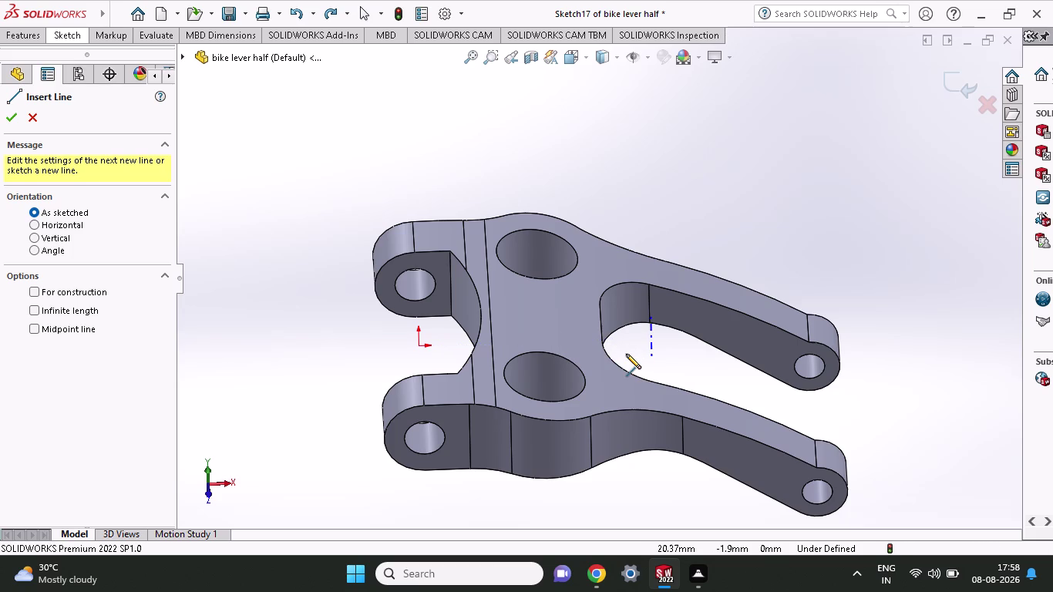
Orbit the bike lever through several angles, ending on an edge-on view.
middle_drag(626, 353, 573, 321)
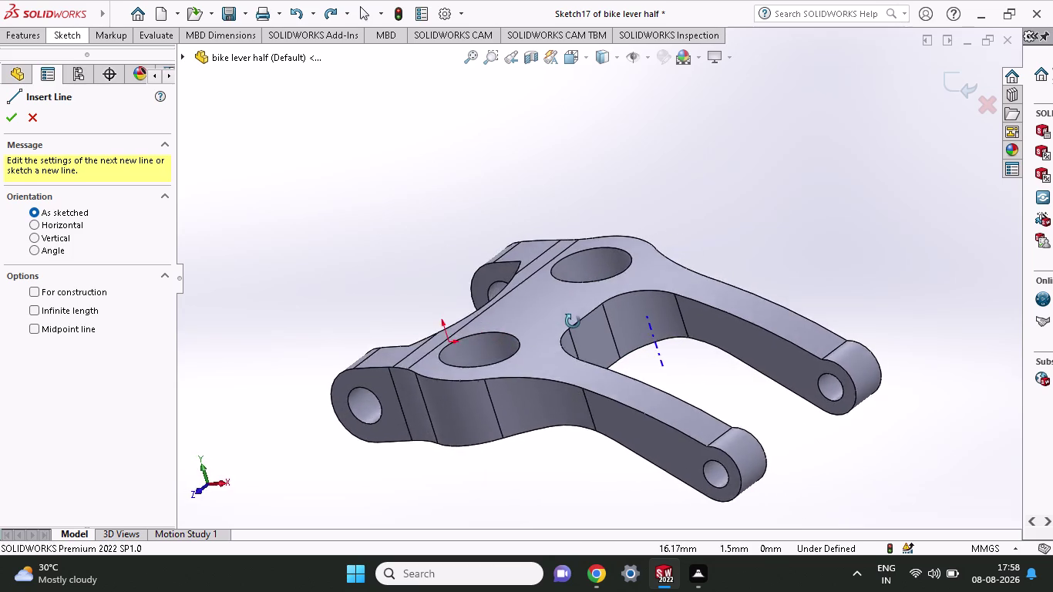
middle_drag(573, 322, 620, 250)
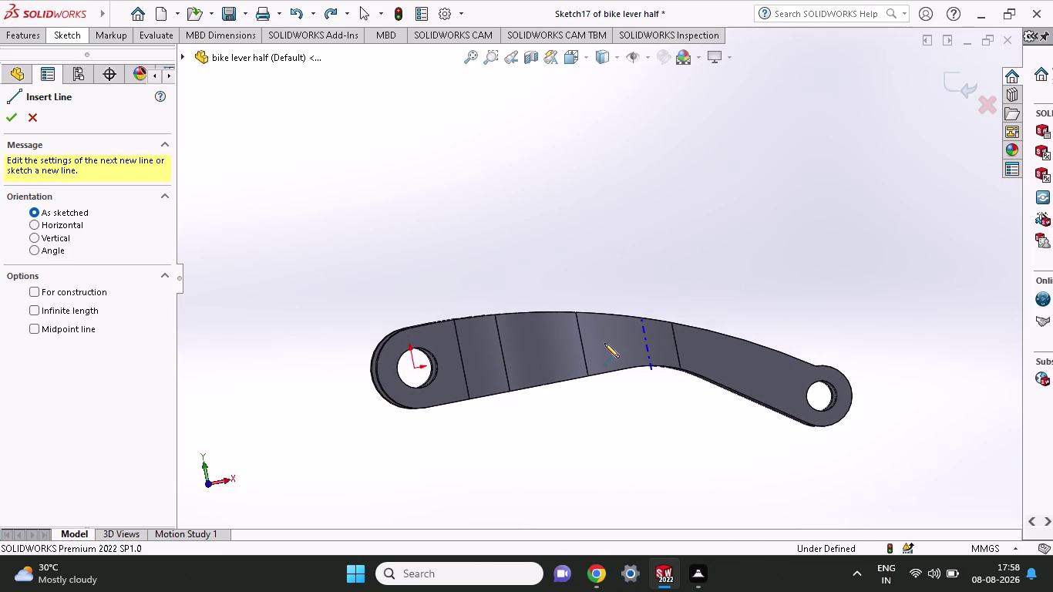
middle_drag(628, 254, 632, 274)
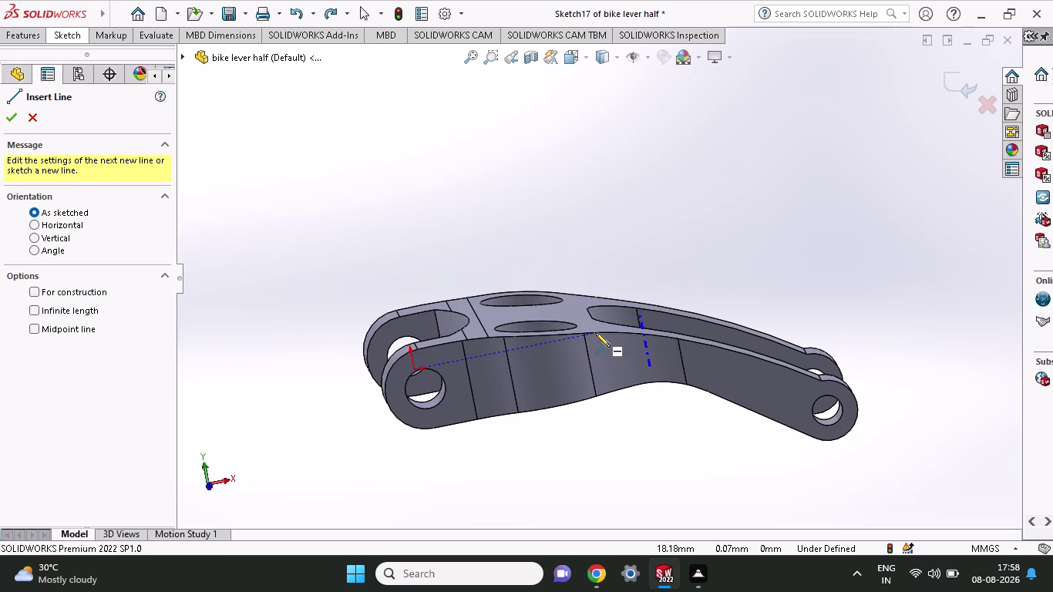
middle_drag(663, 228, 656, 286)
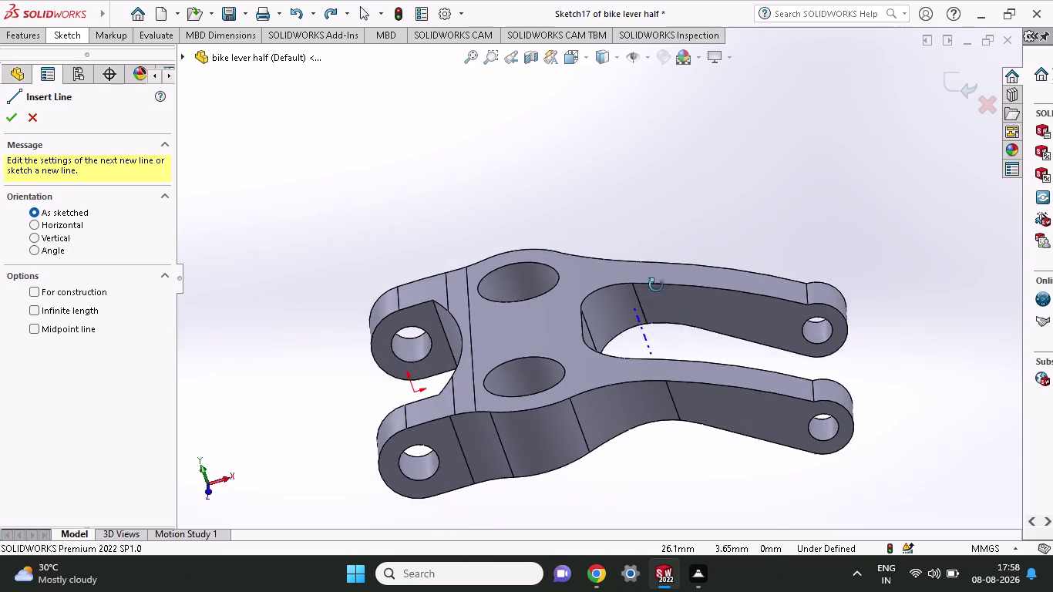
middle_drag(656, 286, 646, 209)
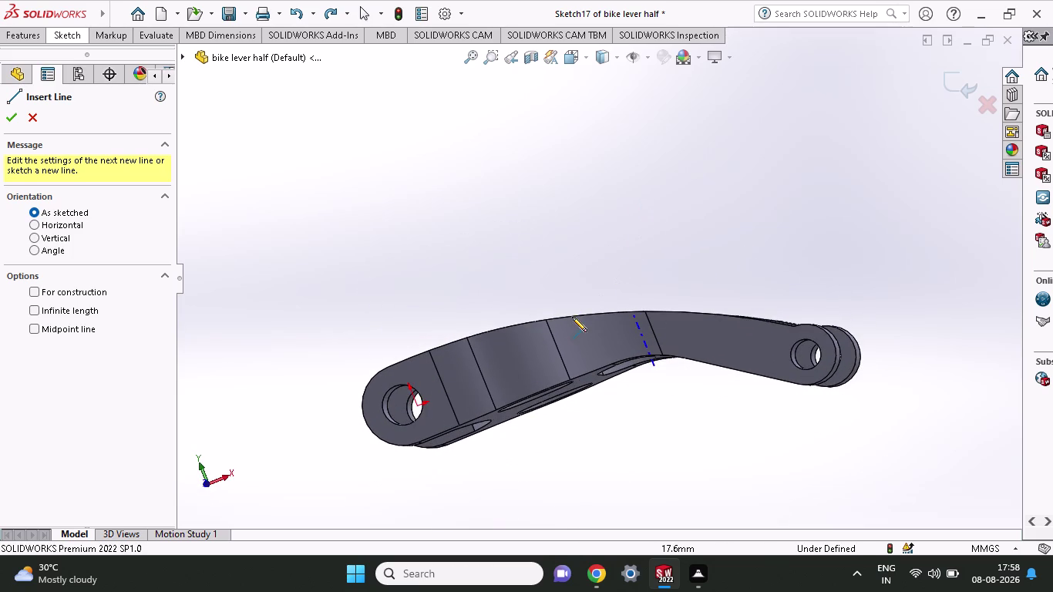
Start a line on the lever's top edge in Sketch17, then cancel it and exit the Line tool.
click(575, 314)
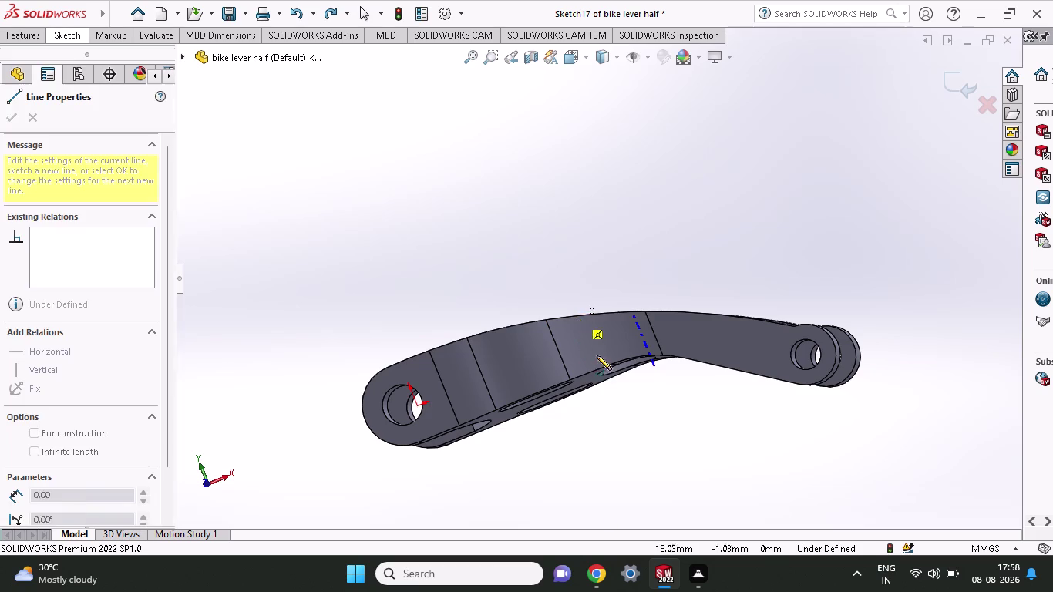
right_click(661, 198)
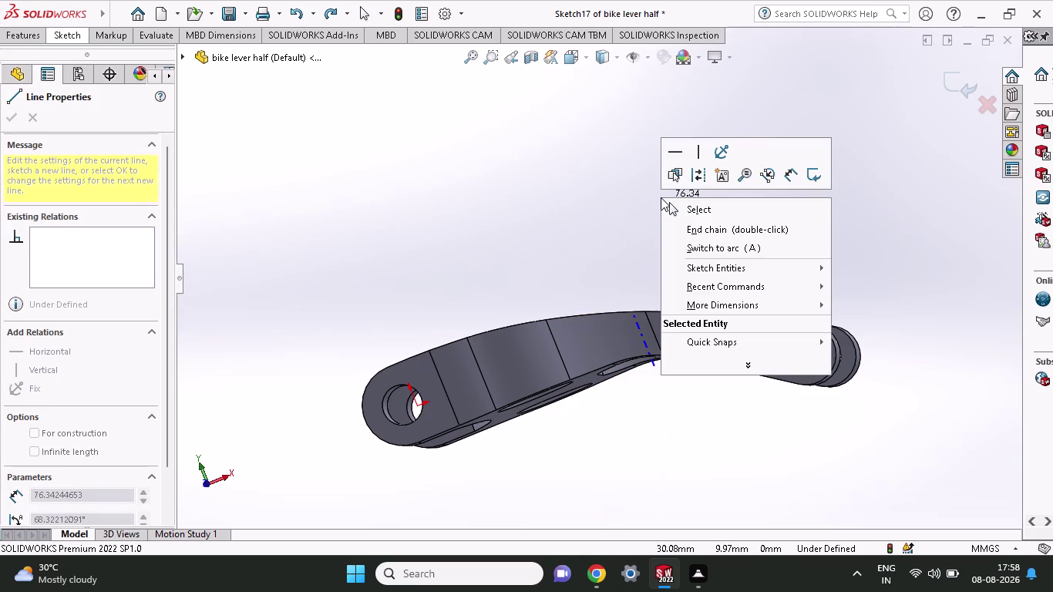
key(Escape)
key(Escape)
key(Escape)
middle_drag(630, 225, 632, 324)
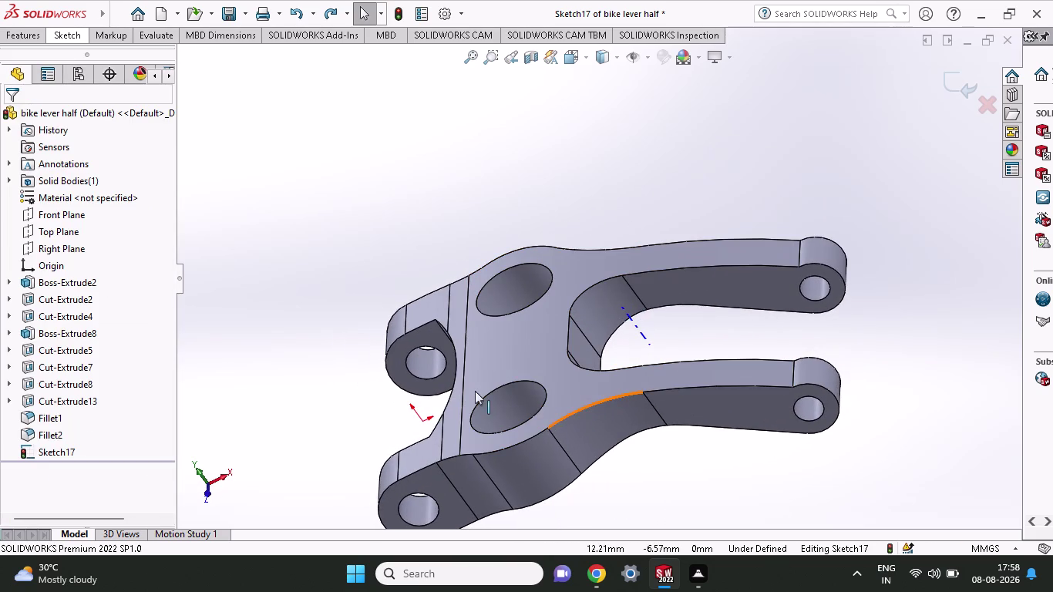
Discard Sketch17 and start Sketch20 on the Front Plane from the flyout tree.
right_click(55, 220)
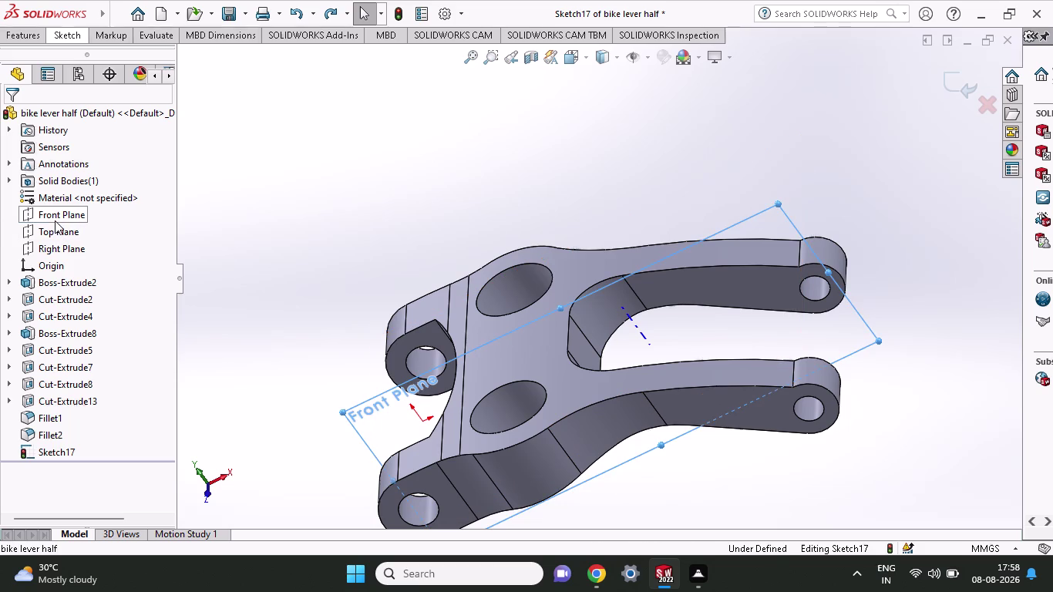
click(68, 207)
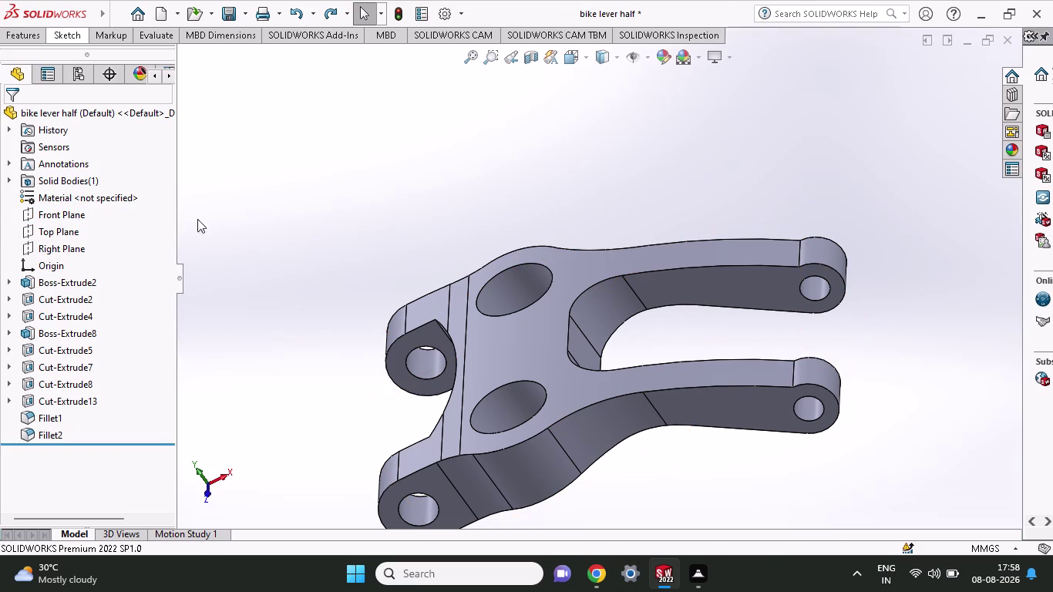
click(52, 33)
click(99, 55)
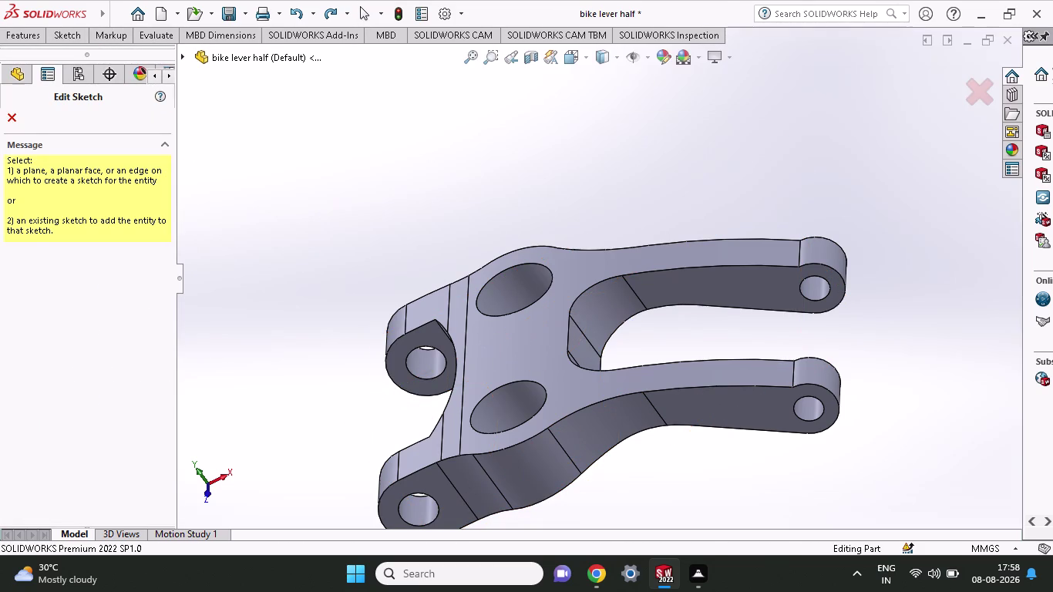
click(9, 77)
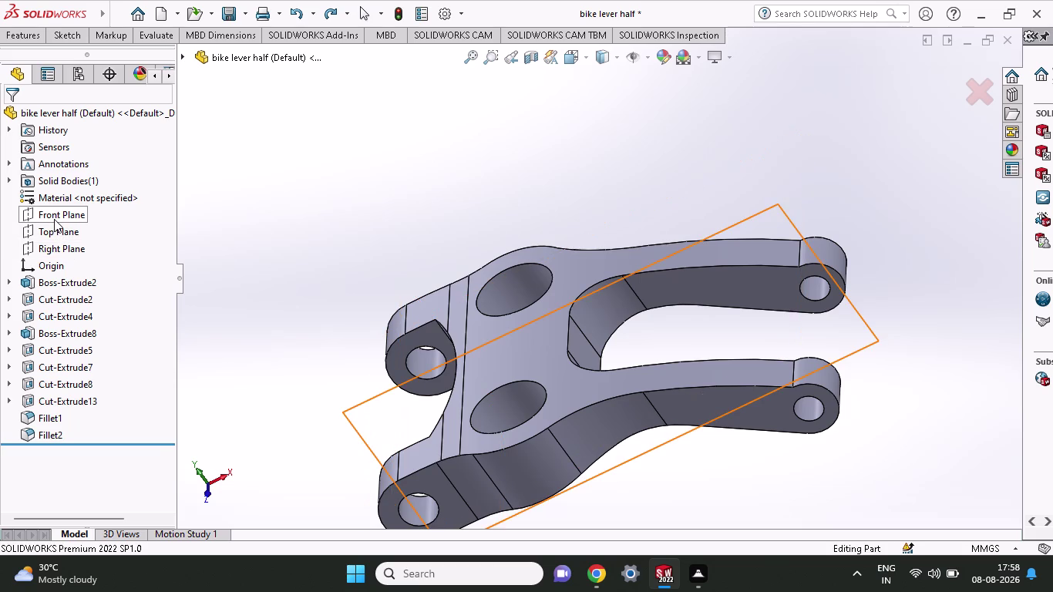
click(54, 219)
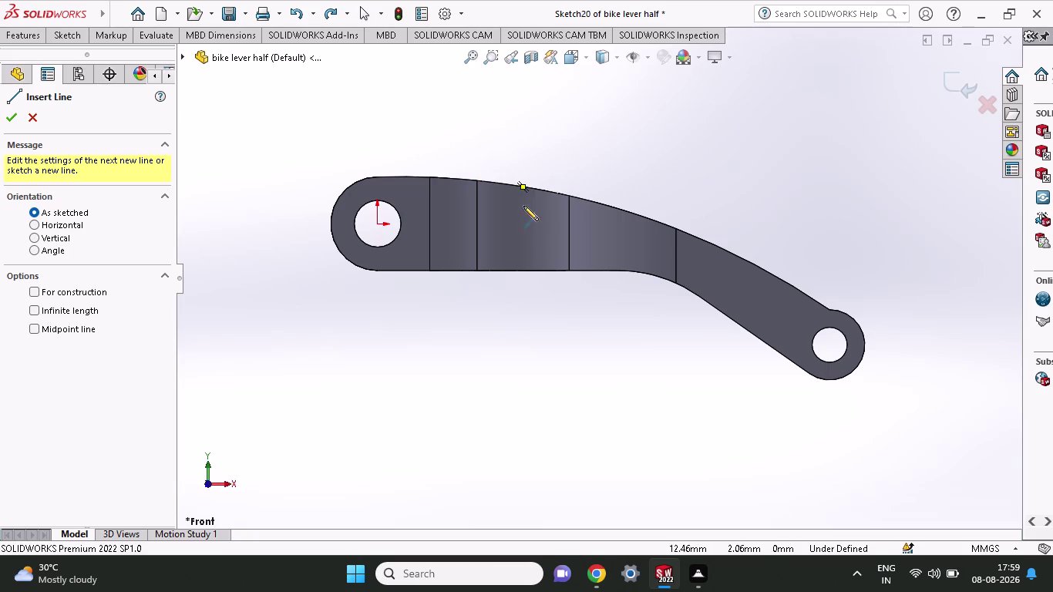
Draw connected lines: along the bottom edge, up vertically, diagonally, then along the top edge.
click(524, 271)
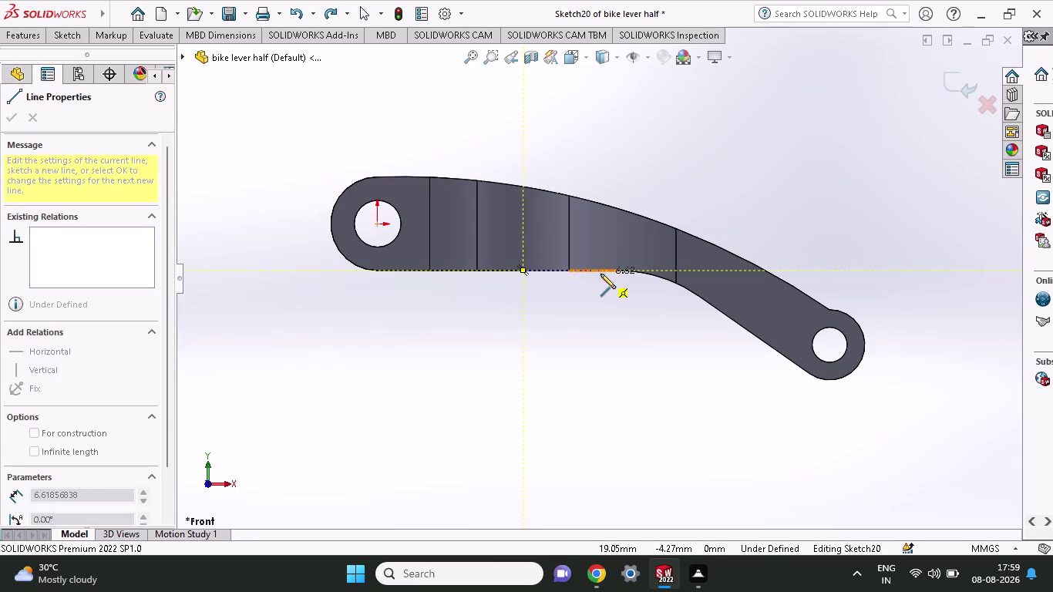
click(600, 273)
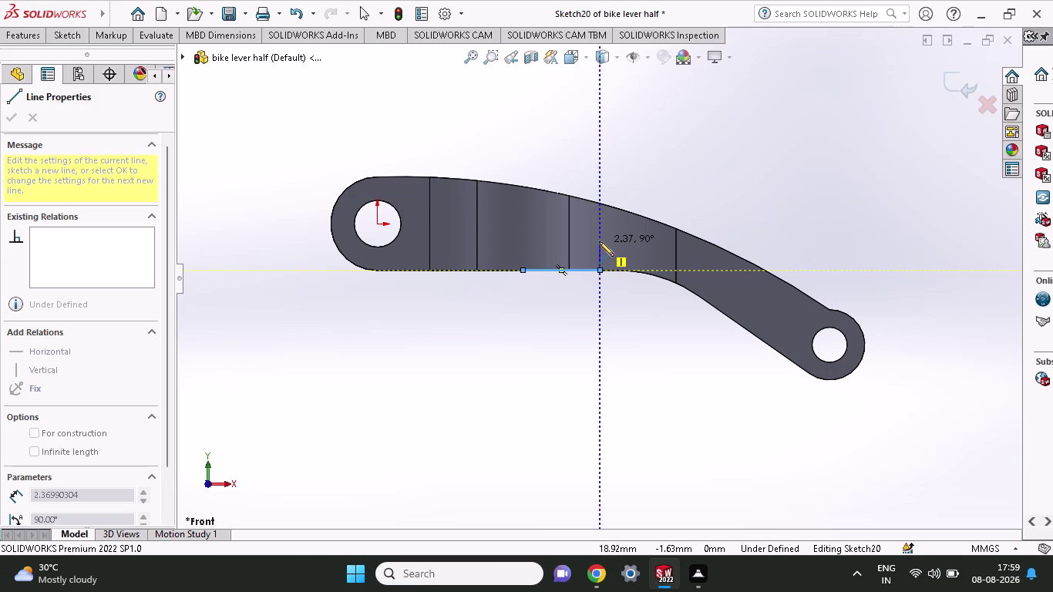
click(599, 241)
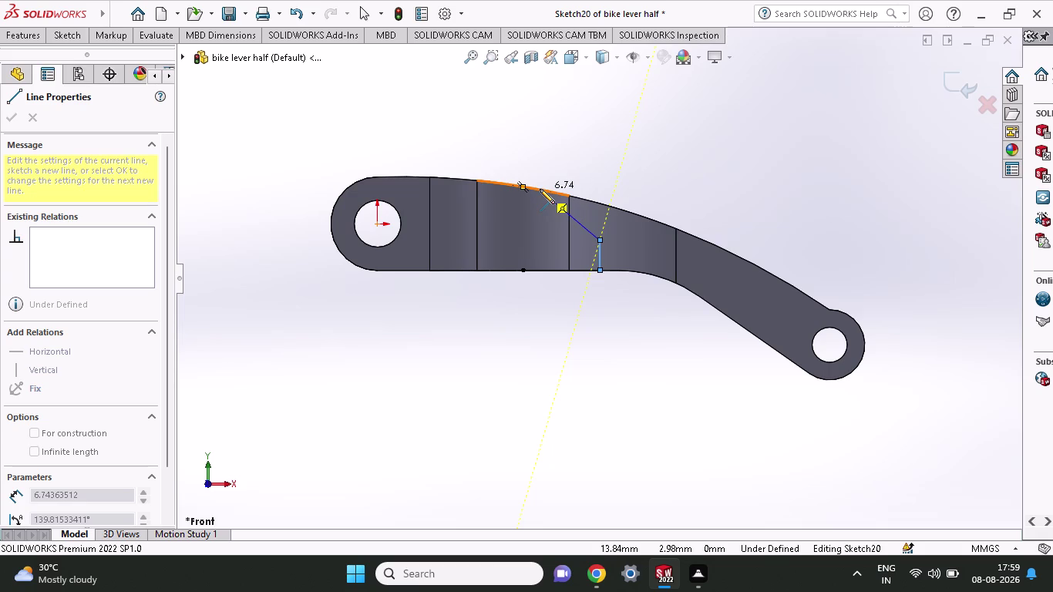
click(540, 189)
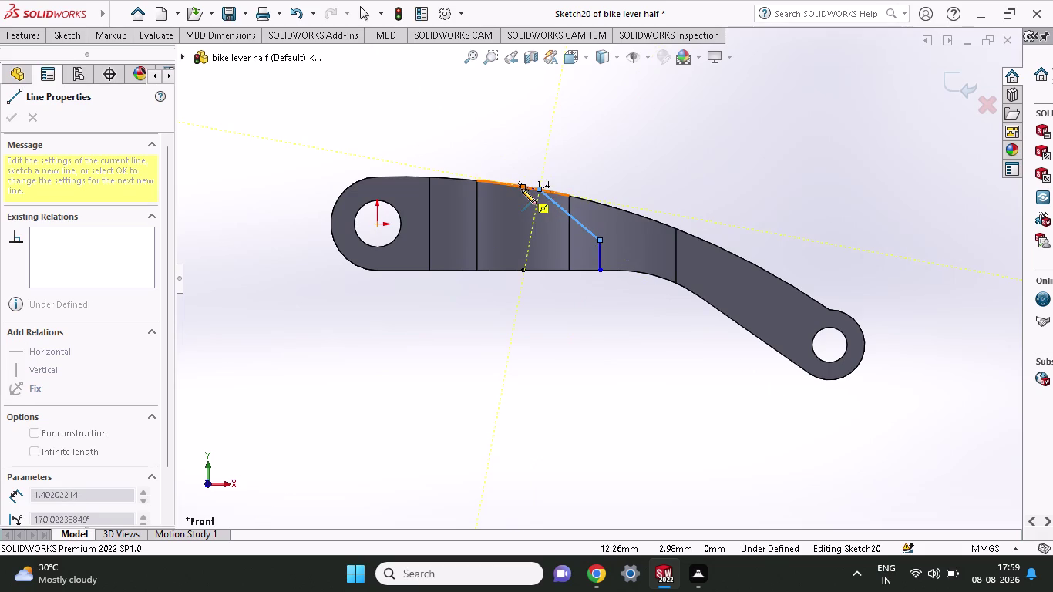
click(475, 179)
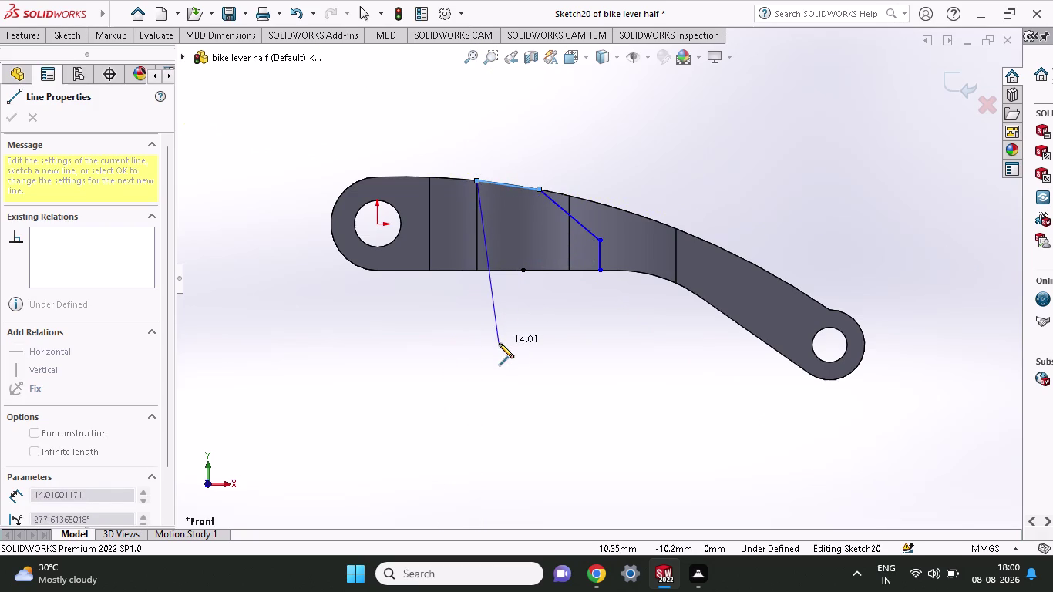
key(ctrl+z)
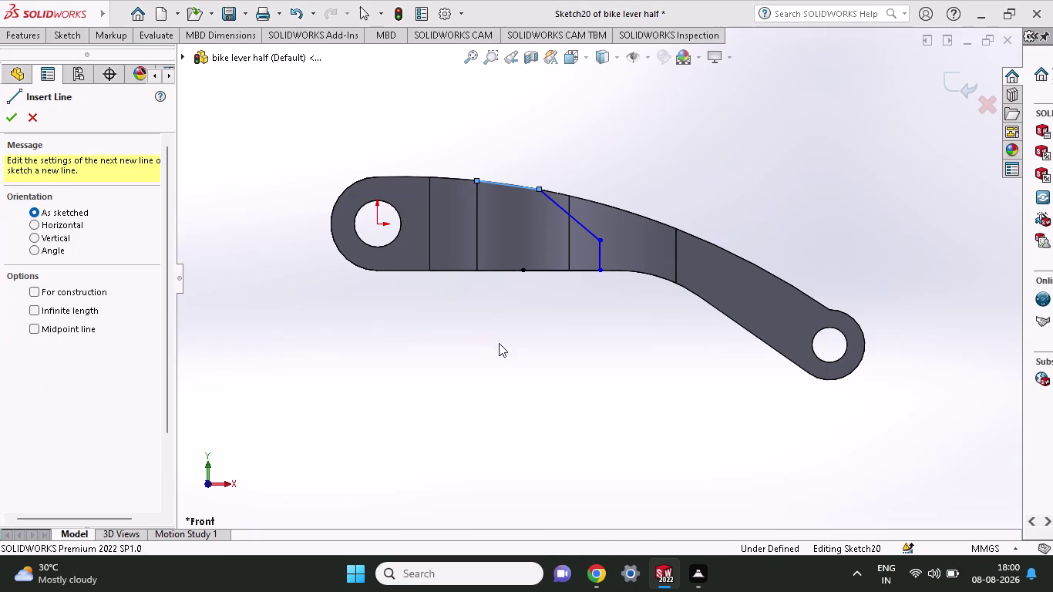
Delete the vertical, slanted and top-edge lines, leaving only the bottom-edge line.
click(606, 326)
key(ctrl+z)
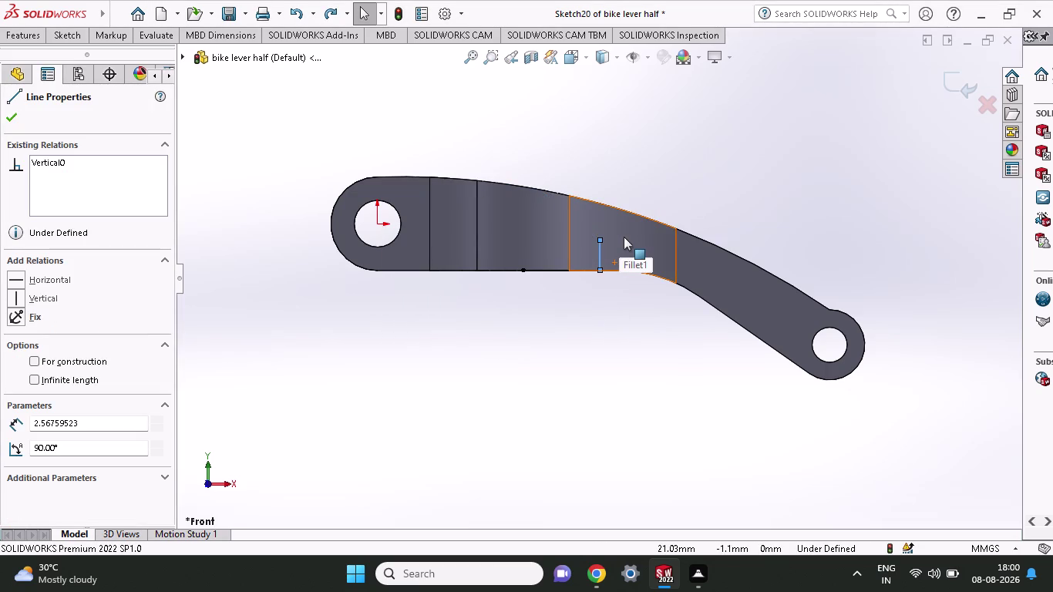
key(ctrl+z)
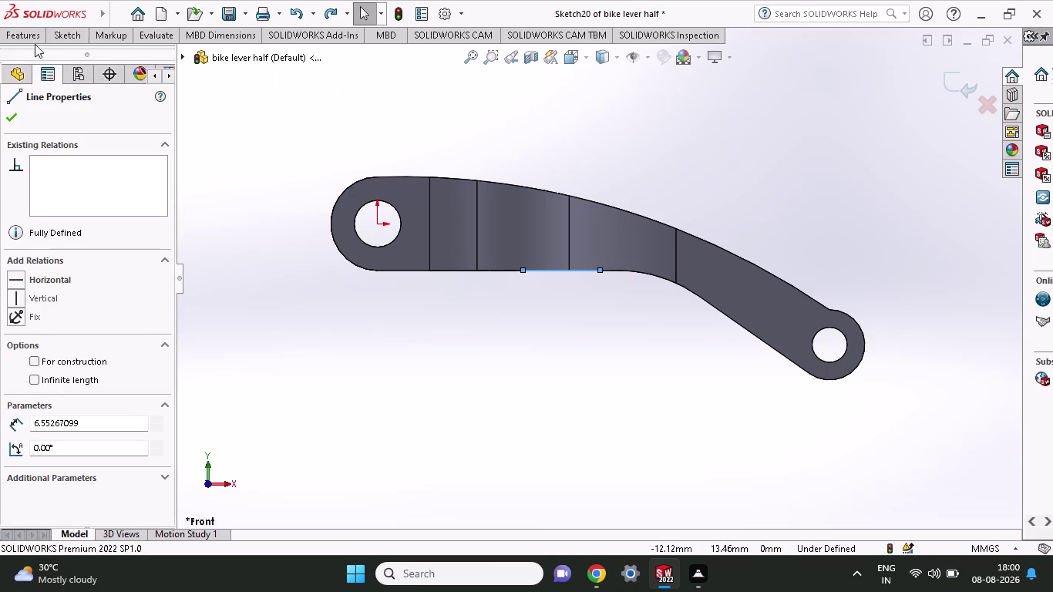
click(63, 36)
click(98, 48)
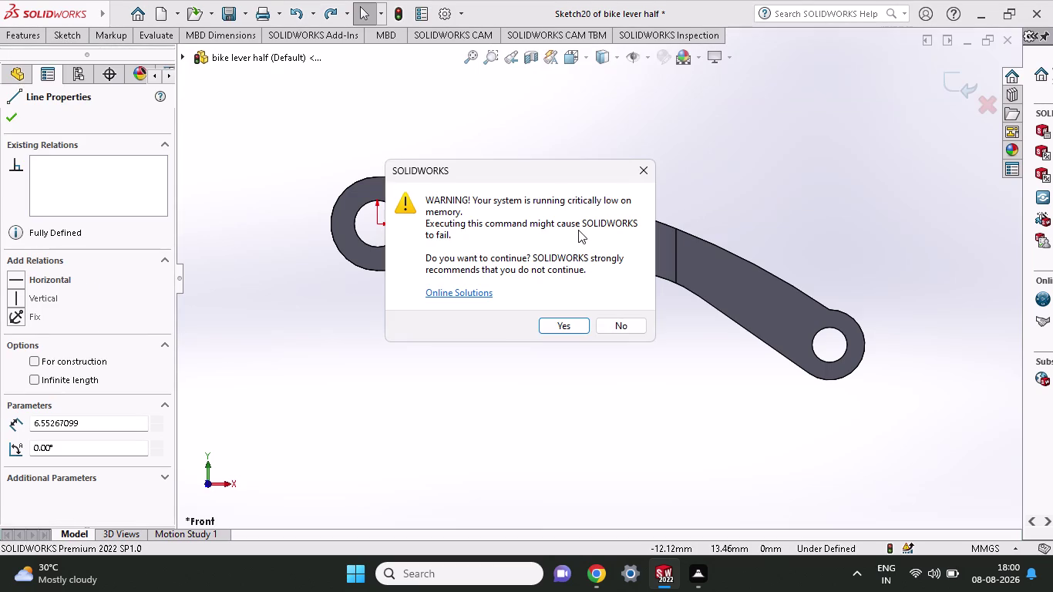
click(603, 315)
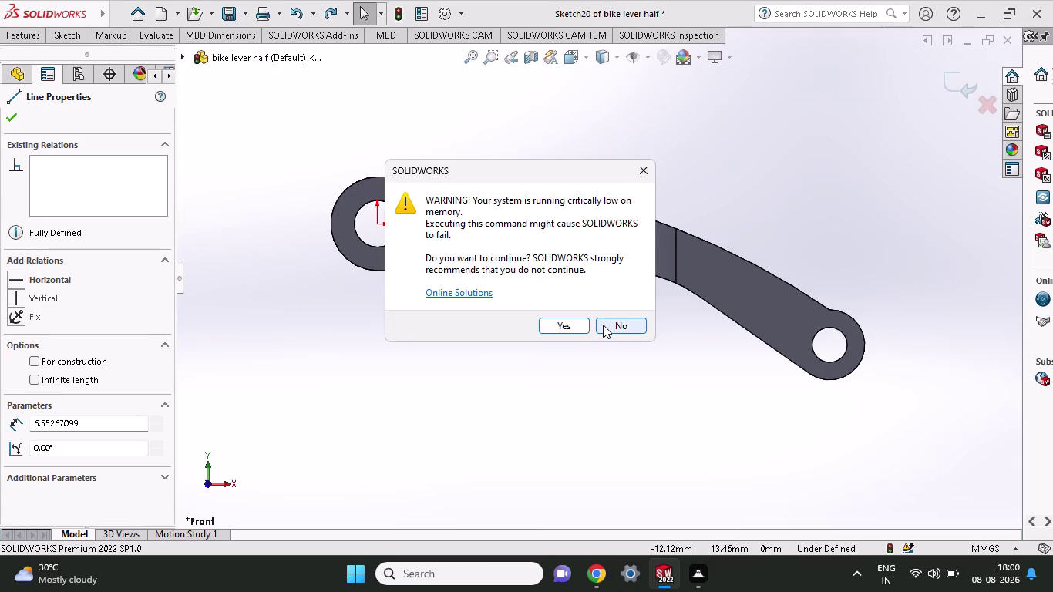
click(603, 324)
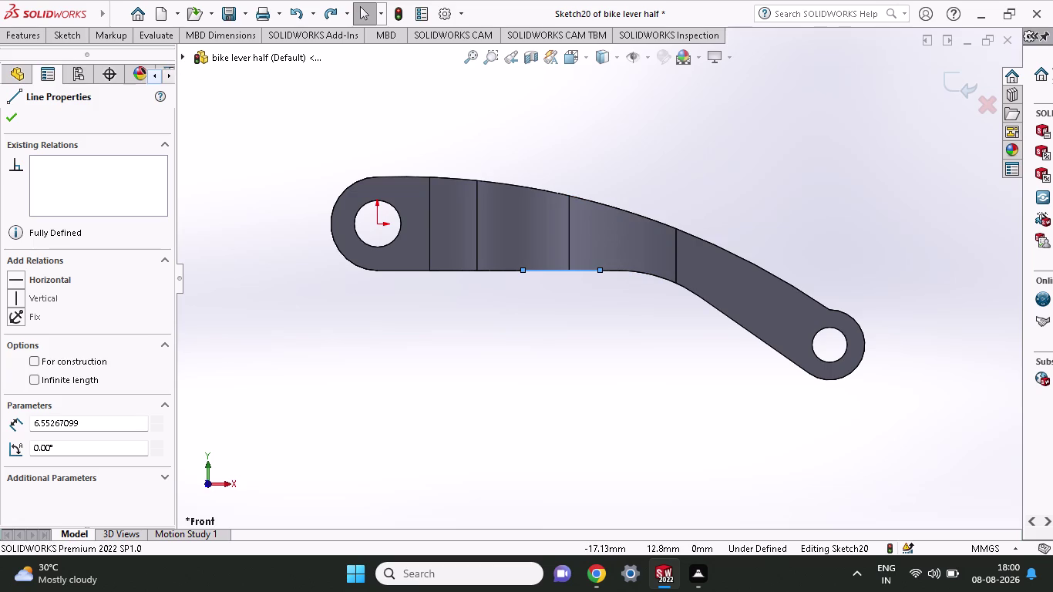
click(62, 38)
click(101, 59)
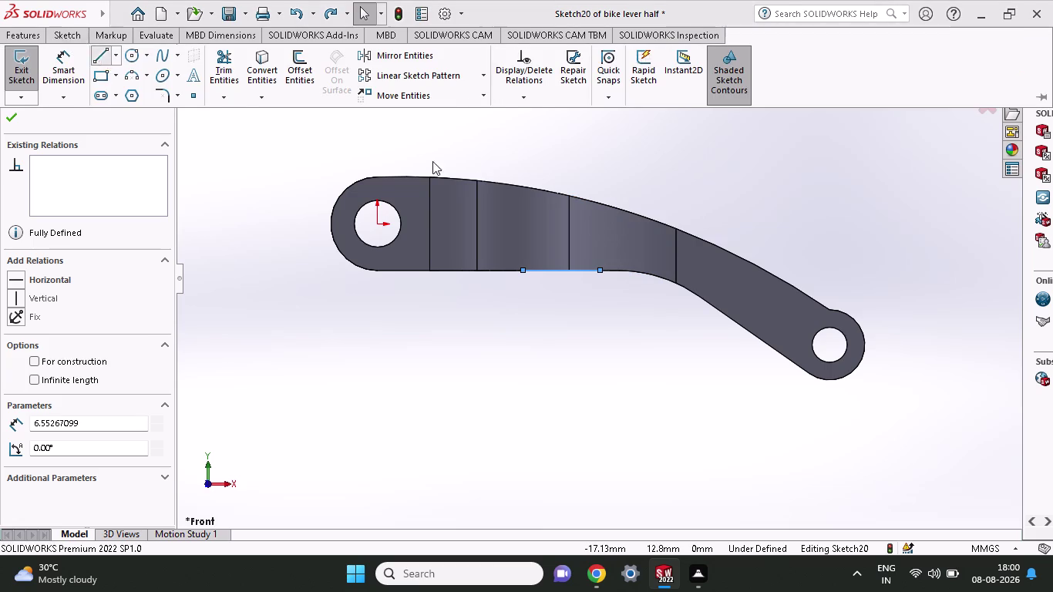
click(607, 321)
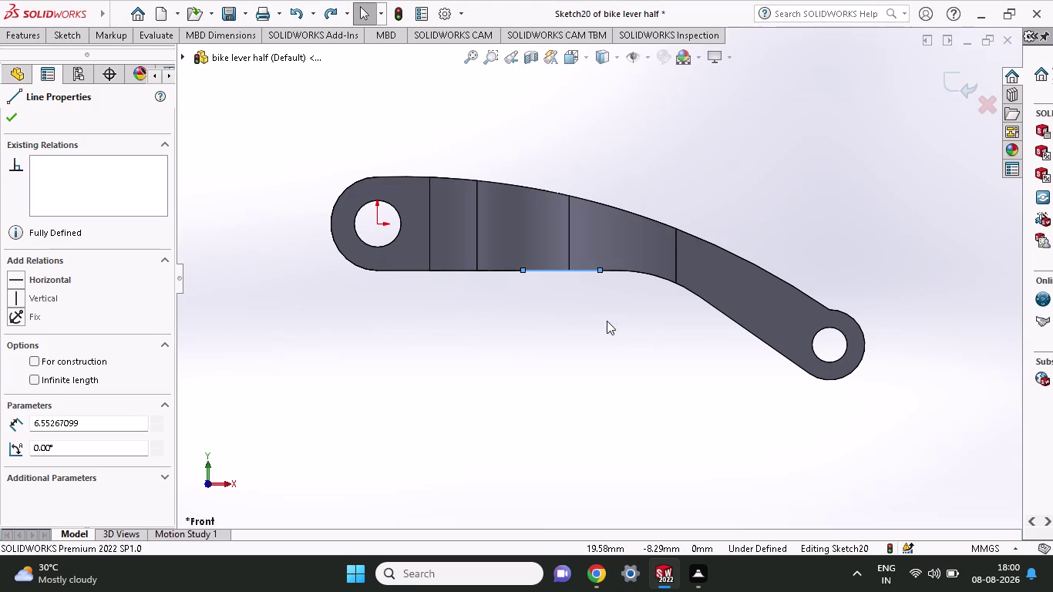
key(ctrl+z)
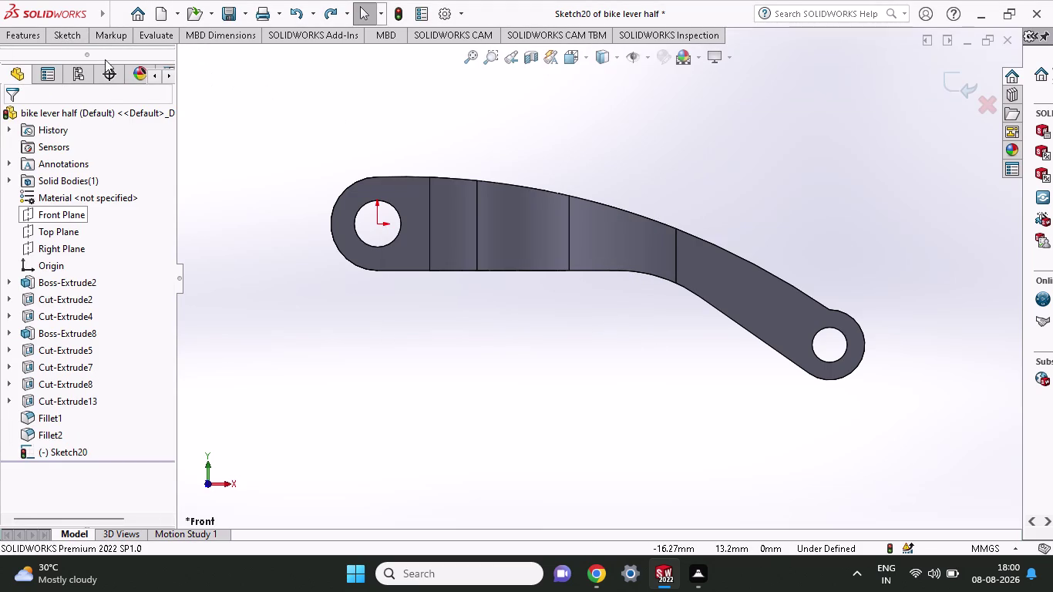
click(70, 38)
click(89, 53)
click(94, 62)
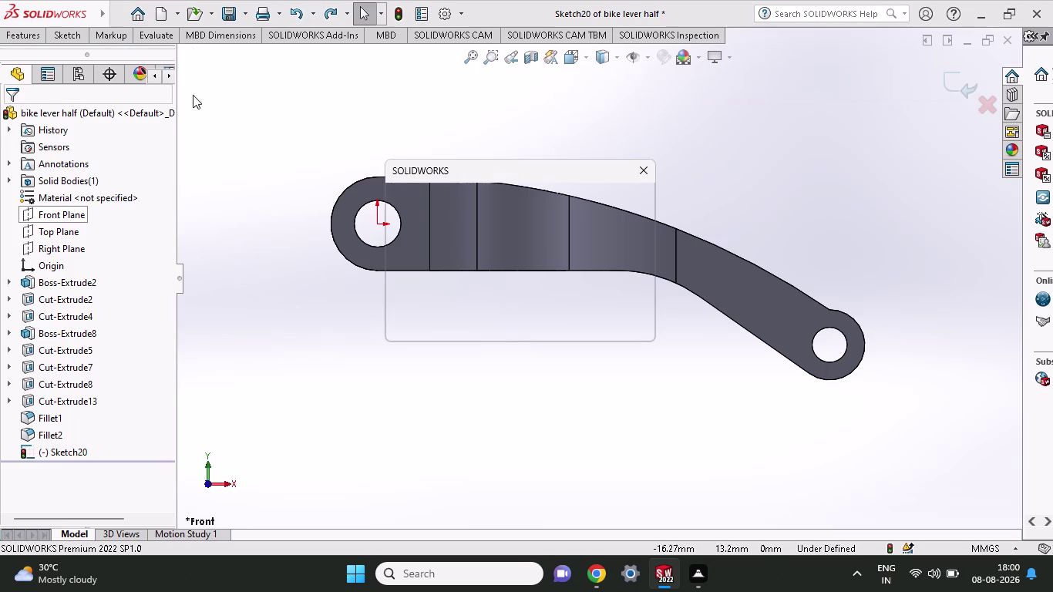
click(616, 333)
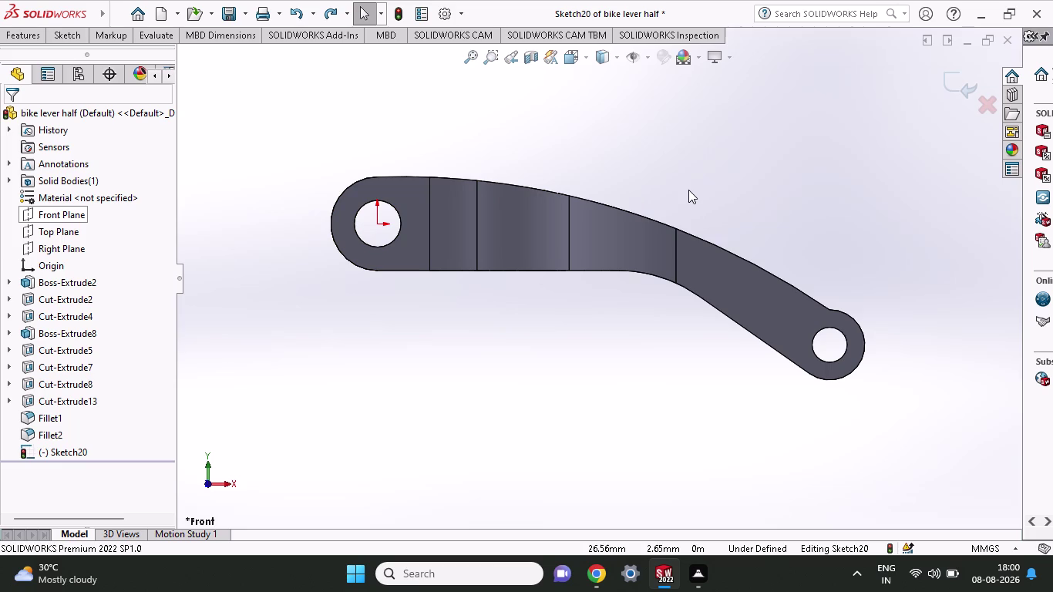
click(71, 36)
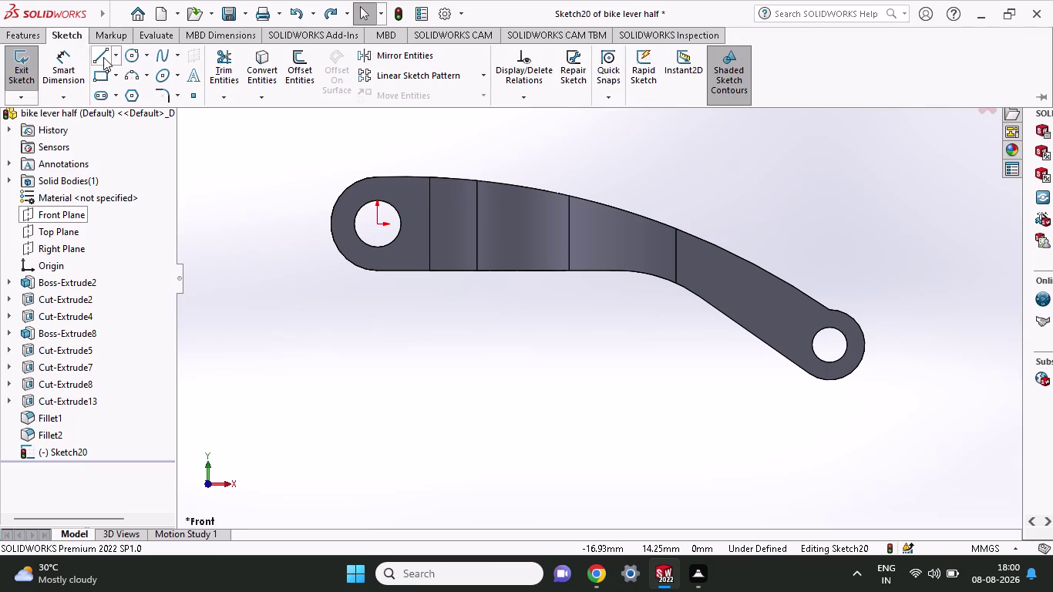
click(103, 57)
click(596, 323)
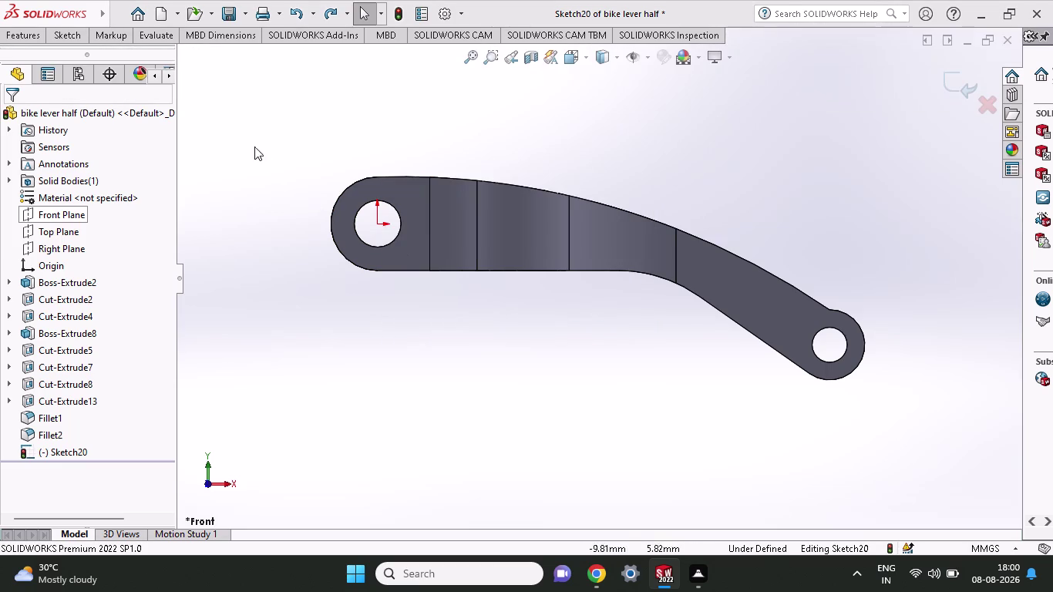
click(81, 33)
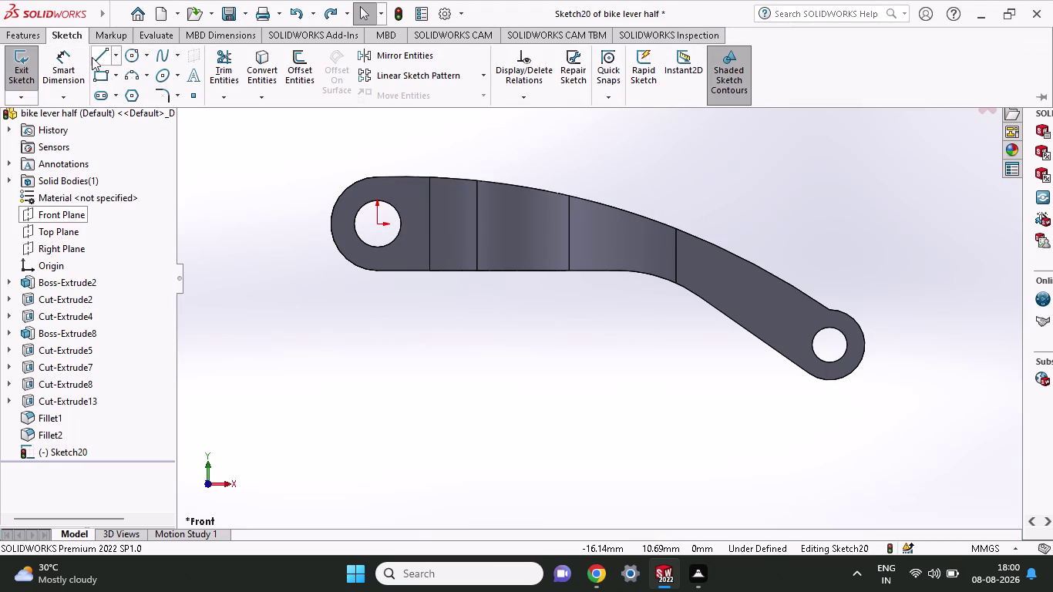
click(92, 57)
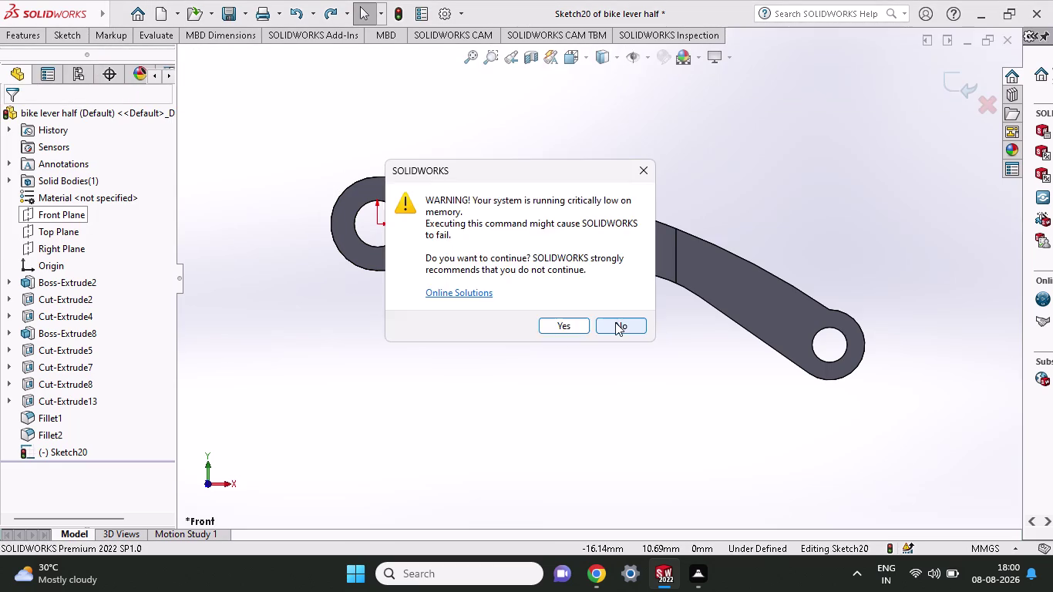
click(615, 322)
middle_drag(863, 174, 813, 322)
Exit Sketch20 without saving through the Front Plane context menu.
scroll(up, 3)
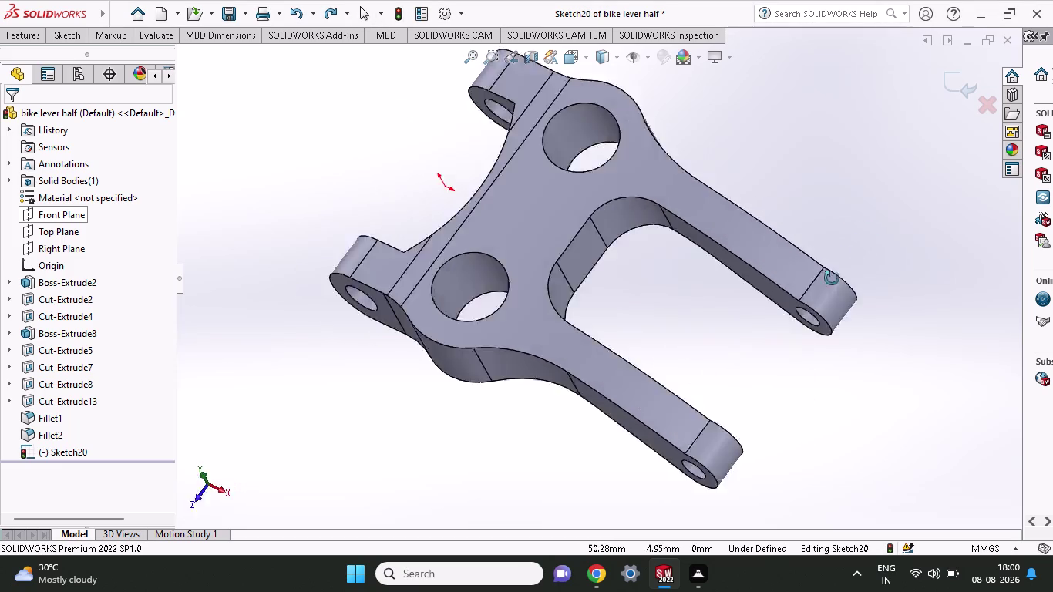
middle_drag(813, 323, 803, 231)
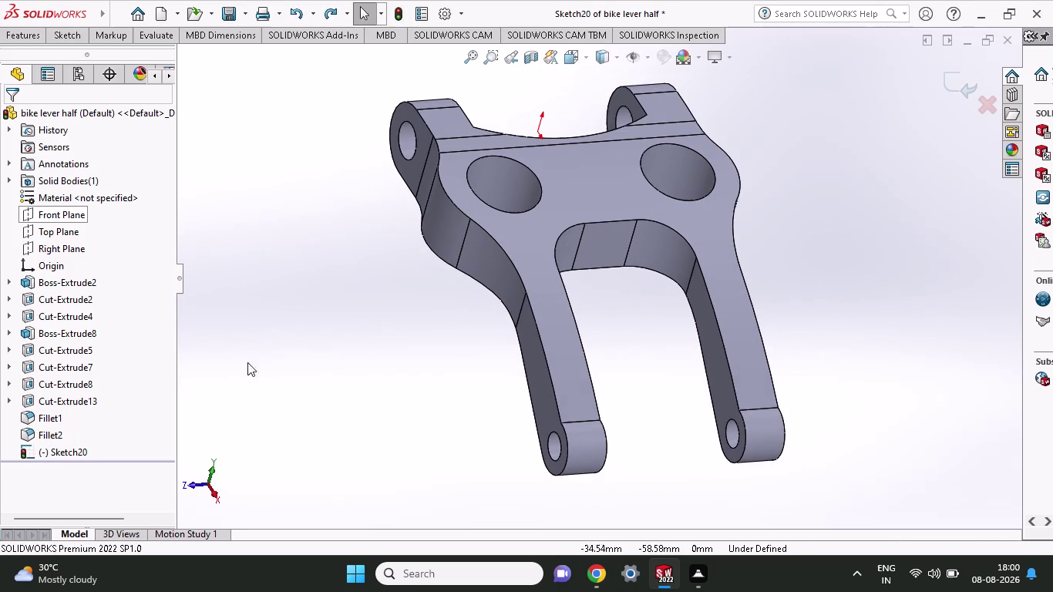
right_click(67, 218)
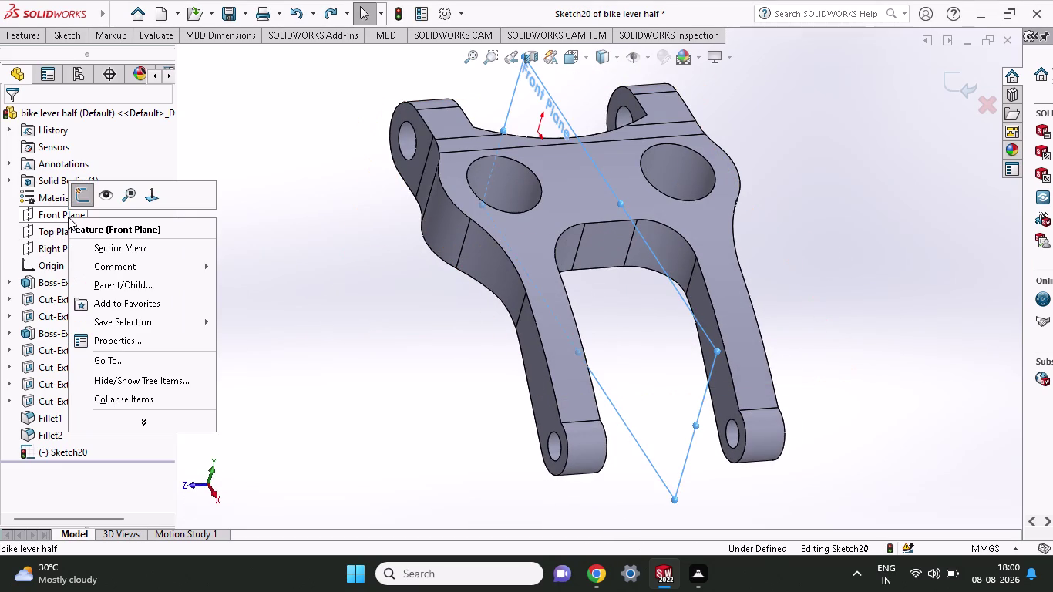
click(83, 201)
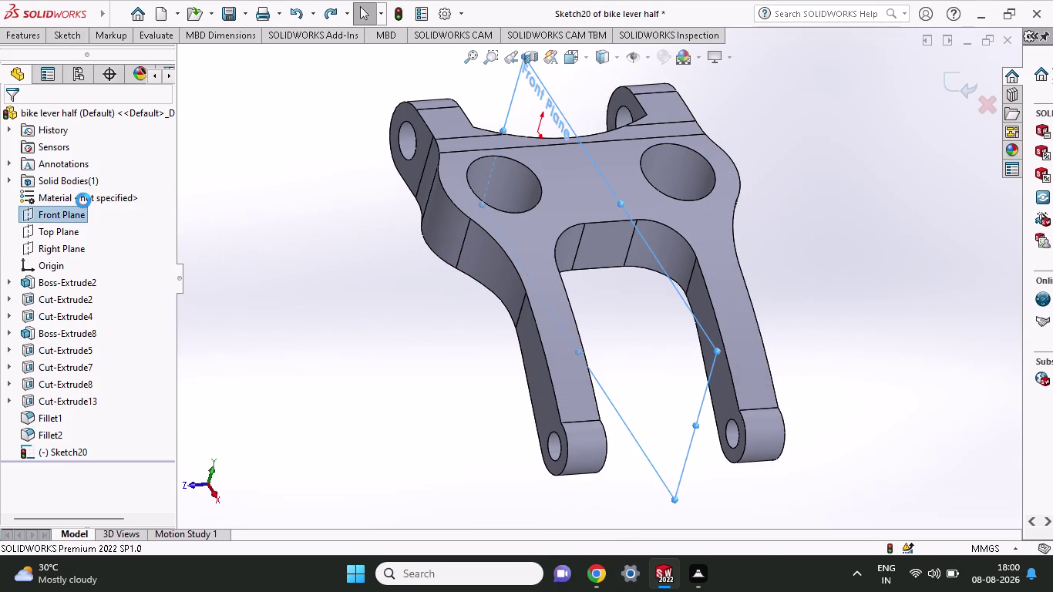
Orbit the lever, then switch to the Right view and then the Front view.
middle_drag(445, 318, 502, 328)
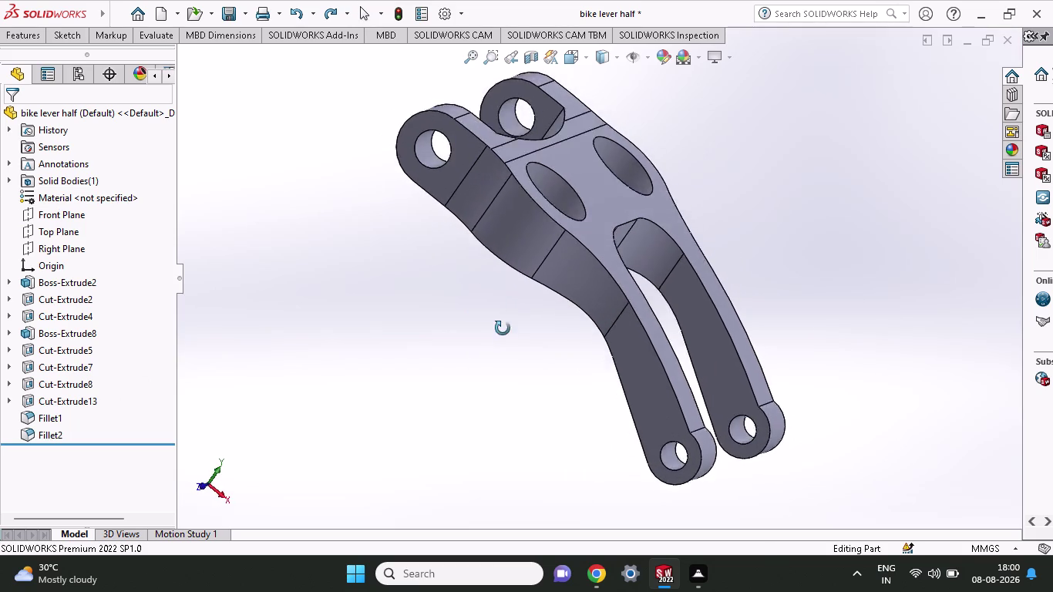
middle_drag(503, 328, 537, 331)
middle_drag(537, 326, 524, 309)
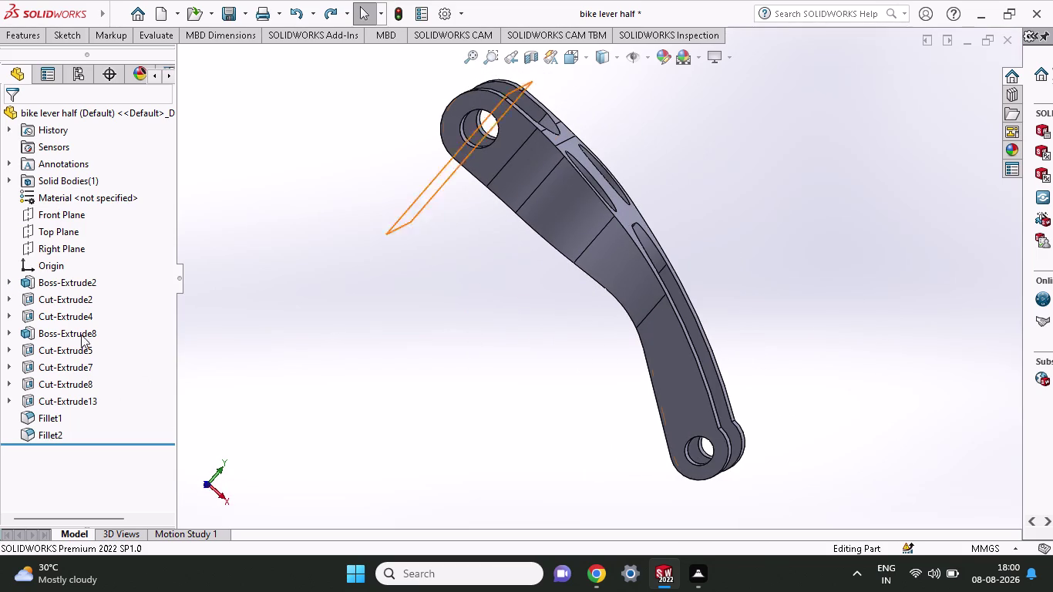
click(222, 498)
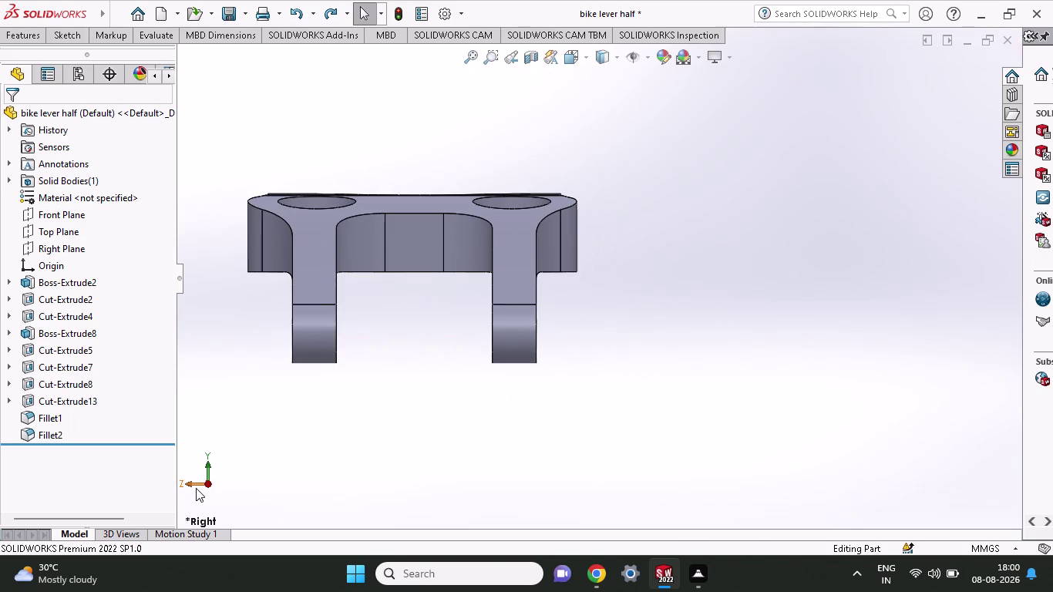
click(191, 485)
scroll(down, 3)
scroll(up, 3)
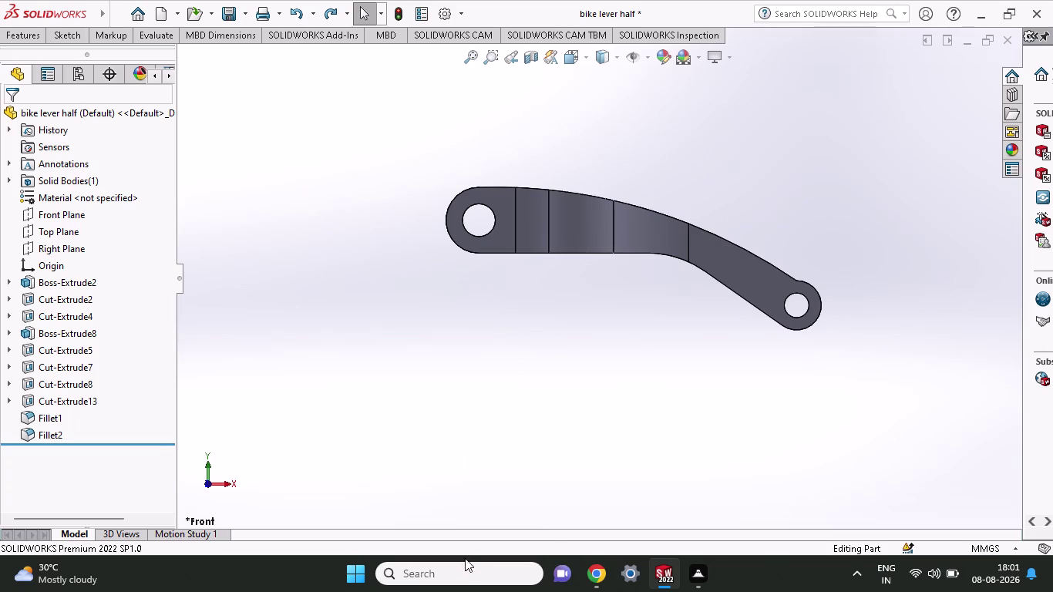
scroll(down, 3)
scroll(up, 3)
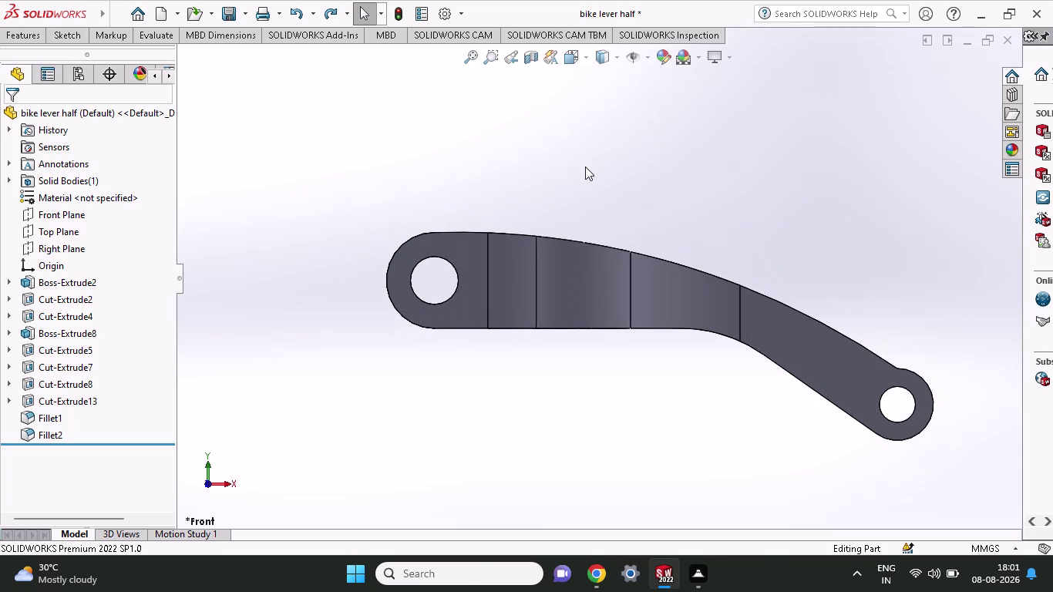
click(58, 31)
Start Sketch21 on the Front Plane, declining the low-memory warning.
click(99, 61)
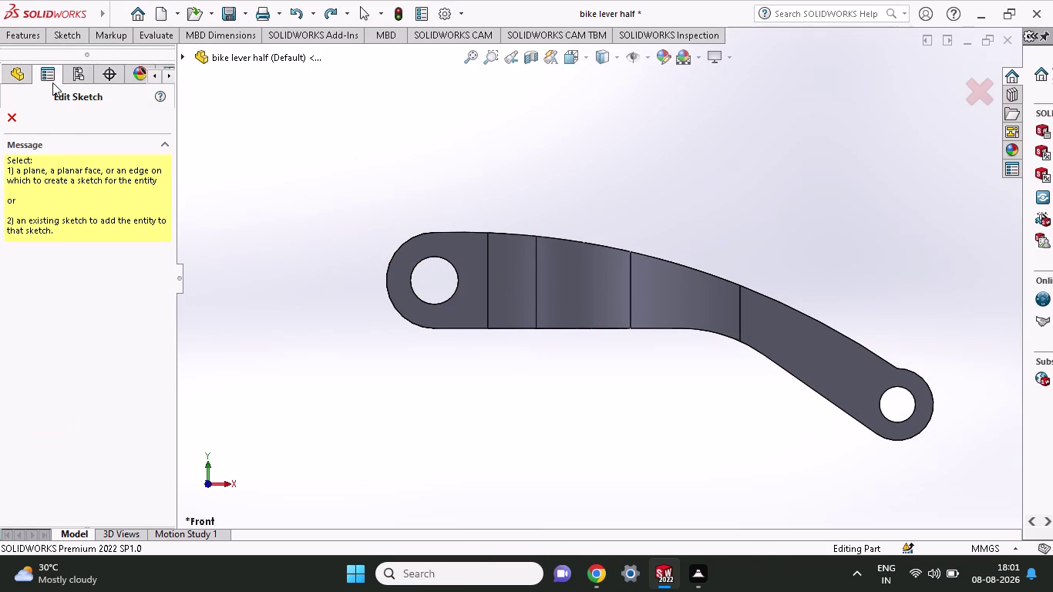
click(29, 79)
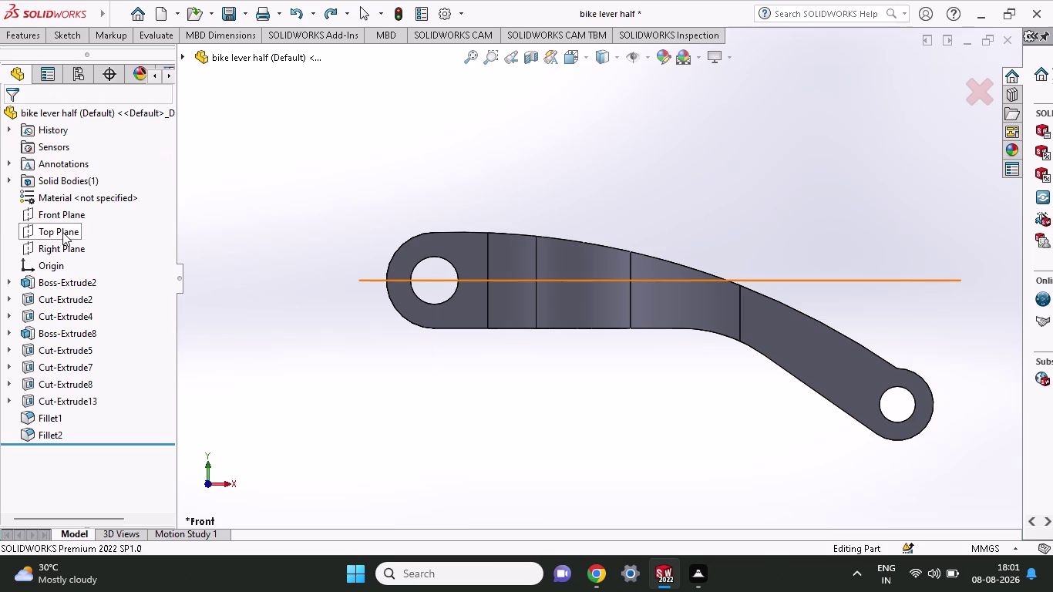
click(63, 212)
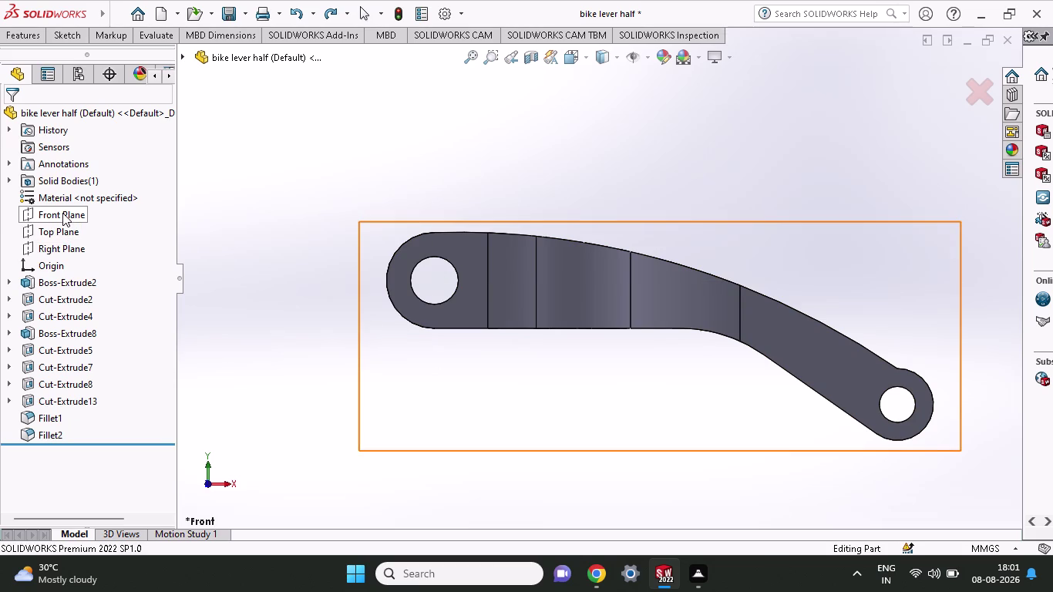
click(612, 324)
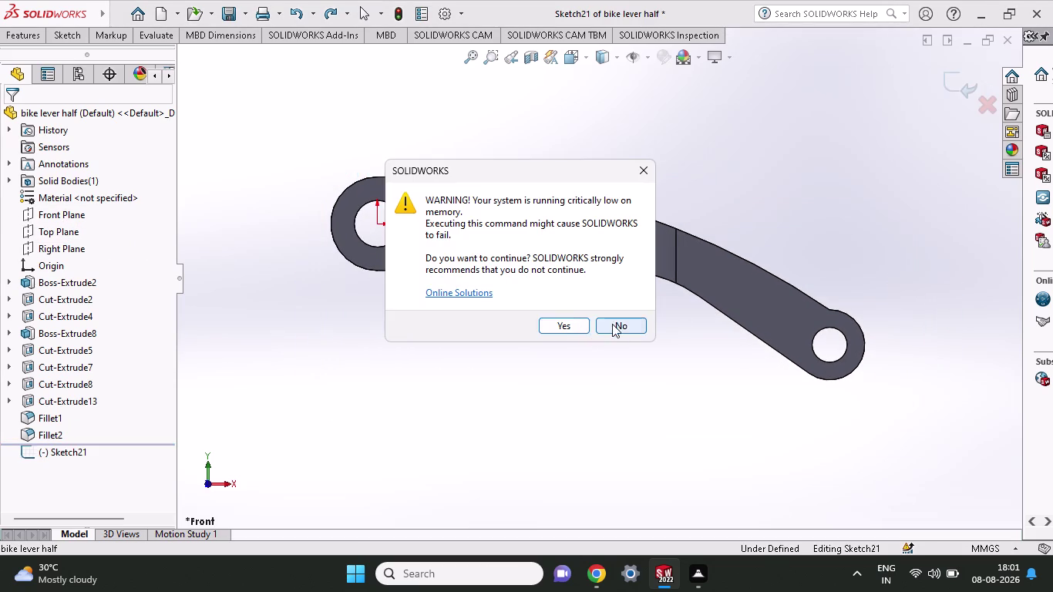
click(64, 29)
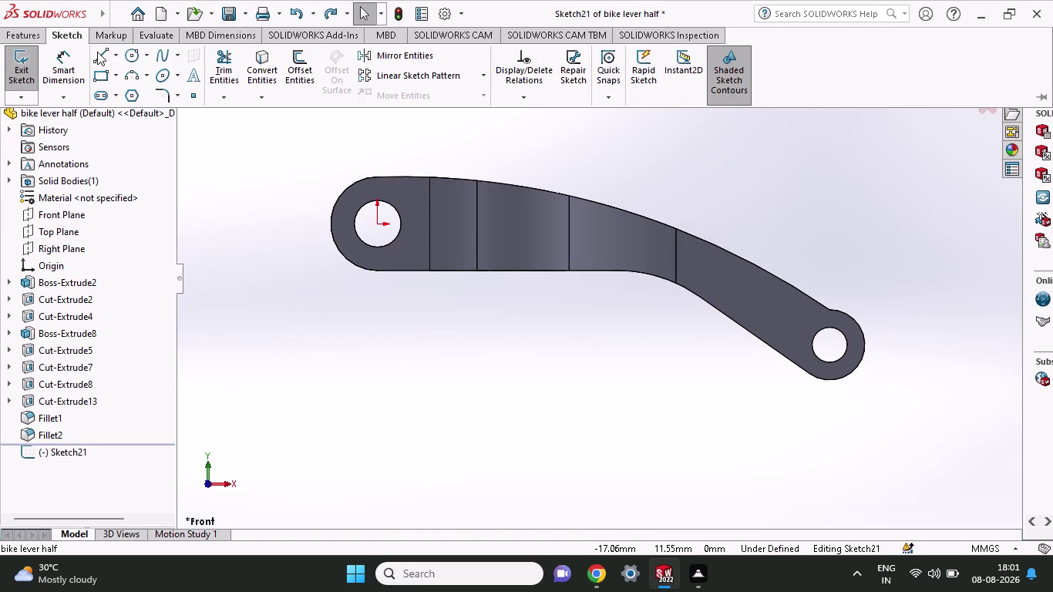
Activate the Line tool from the Sketch commands, declining repeated low-memory warnings.
click(97, 51)
click(626, 324)
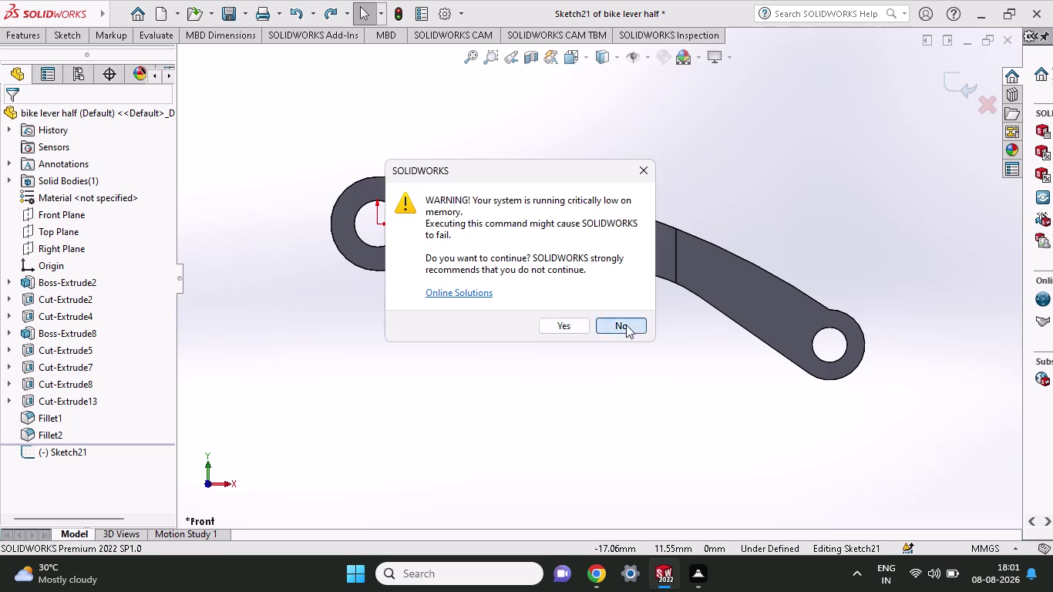
click(46, 31)
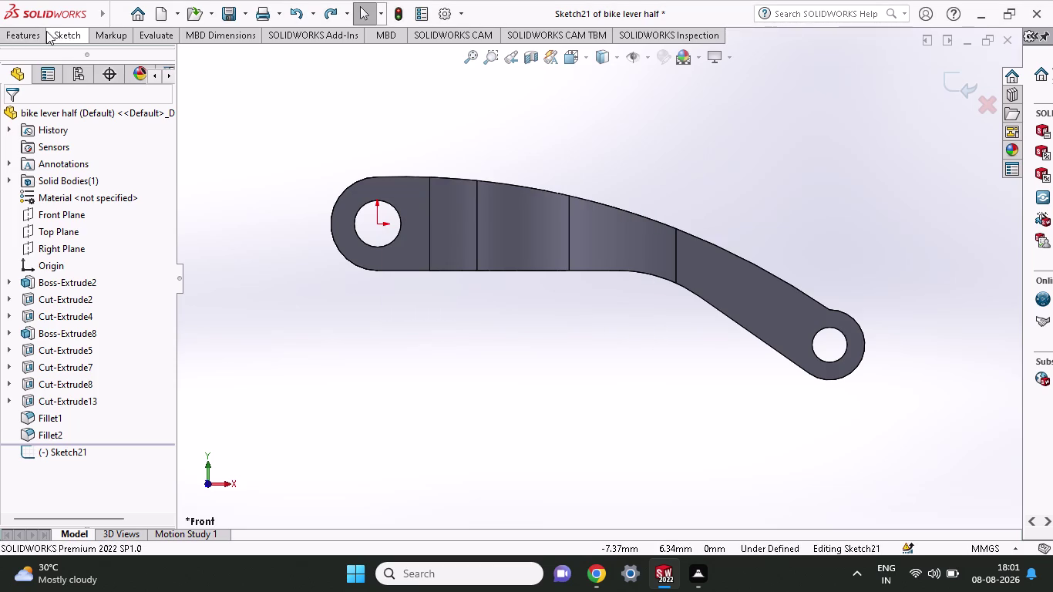
click(104, 67)
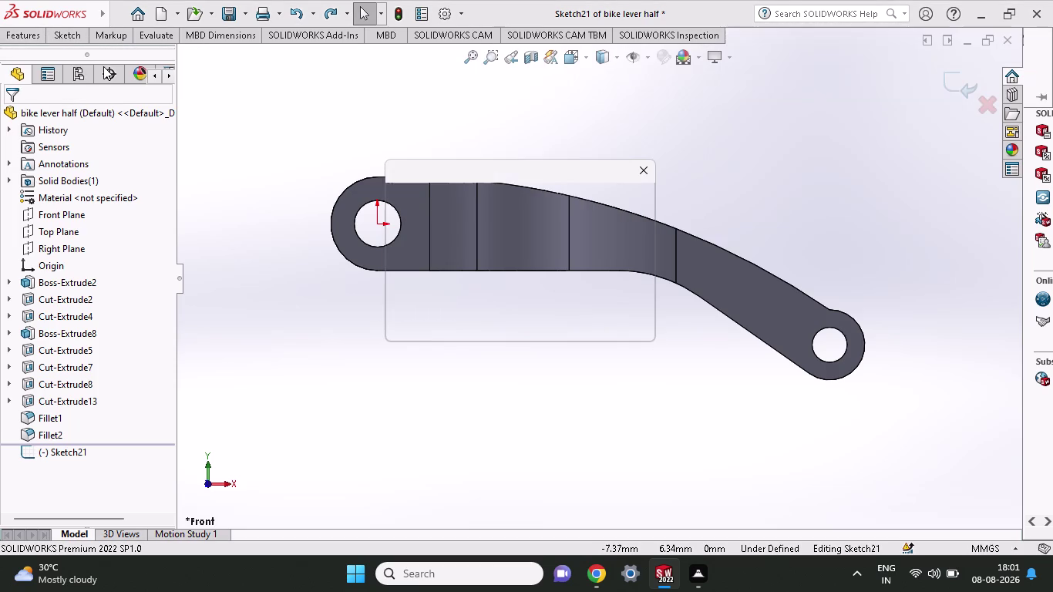
click(640, 174)
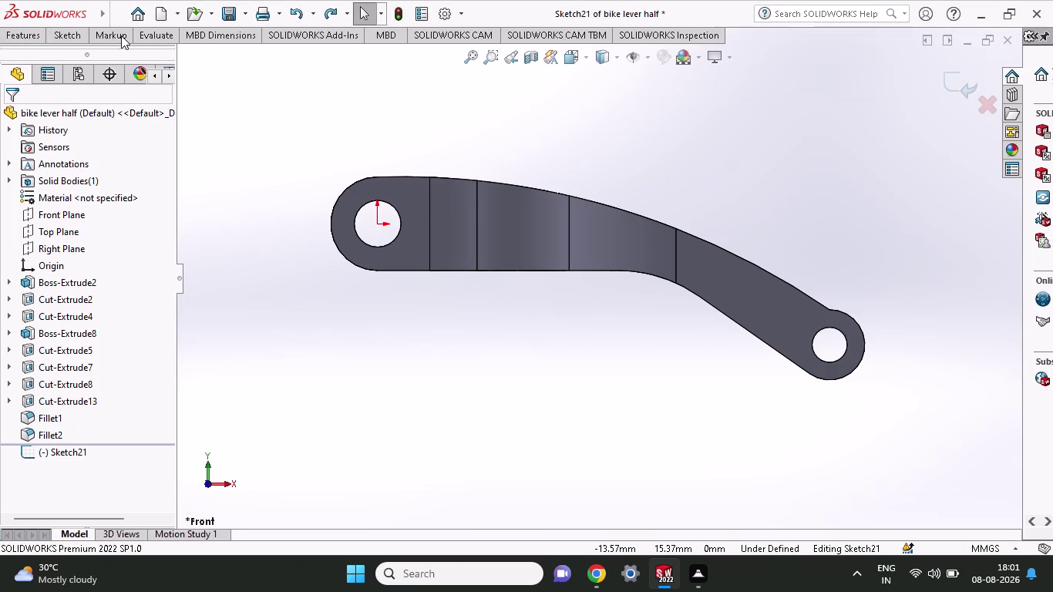
click(74, 36)
click(97, 61)
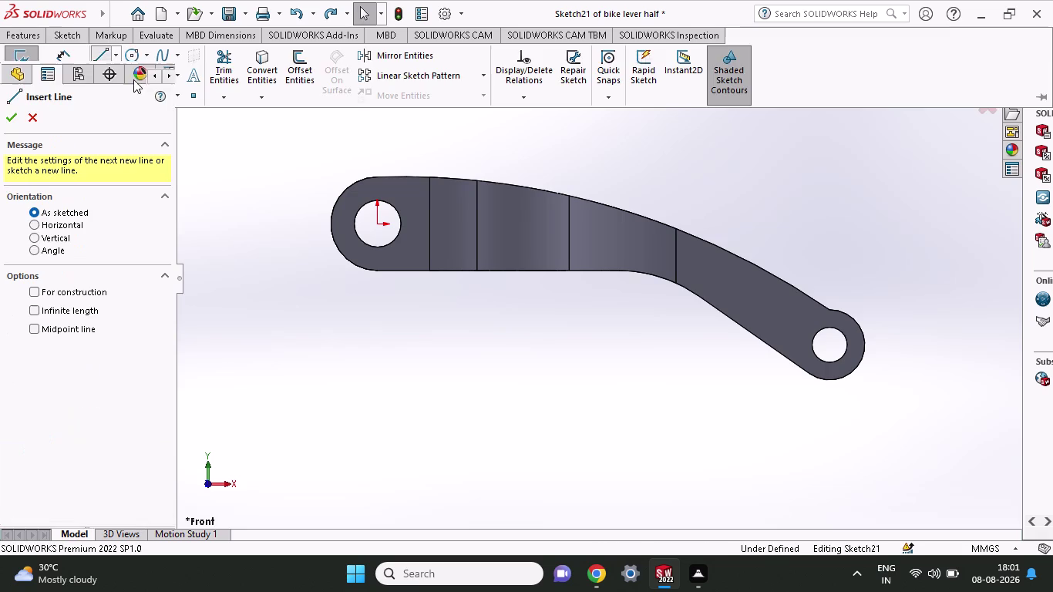